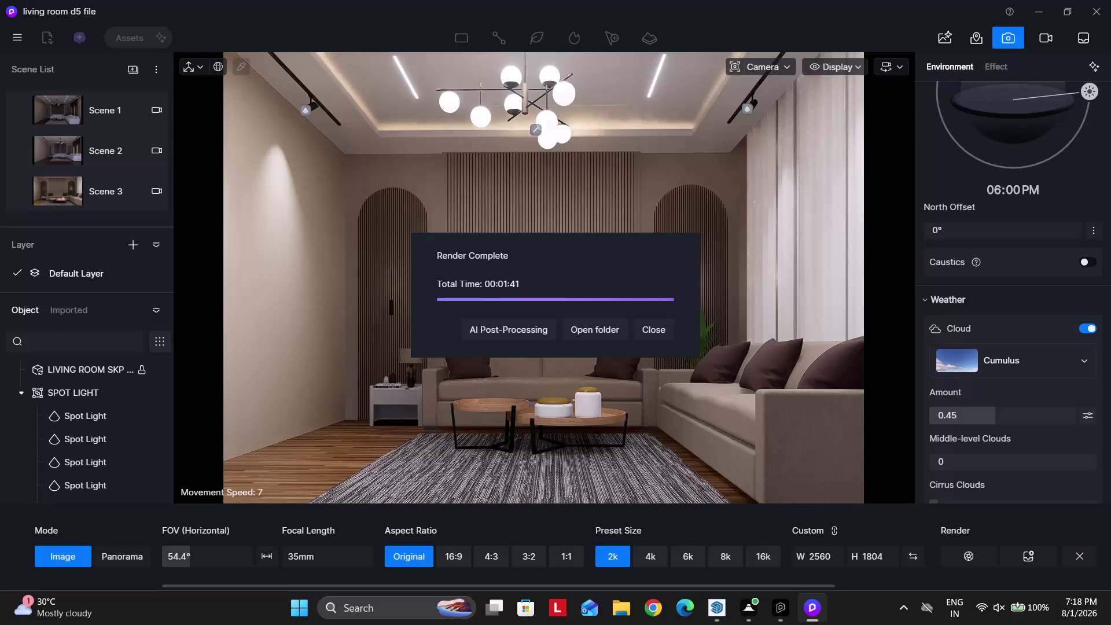
Close the Render Complete notice for the finished 2K living room still.
click(657, 329)
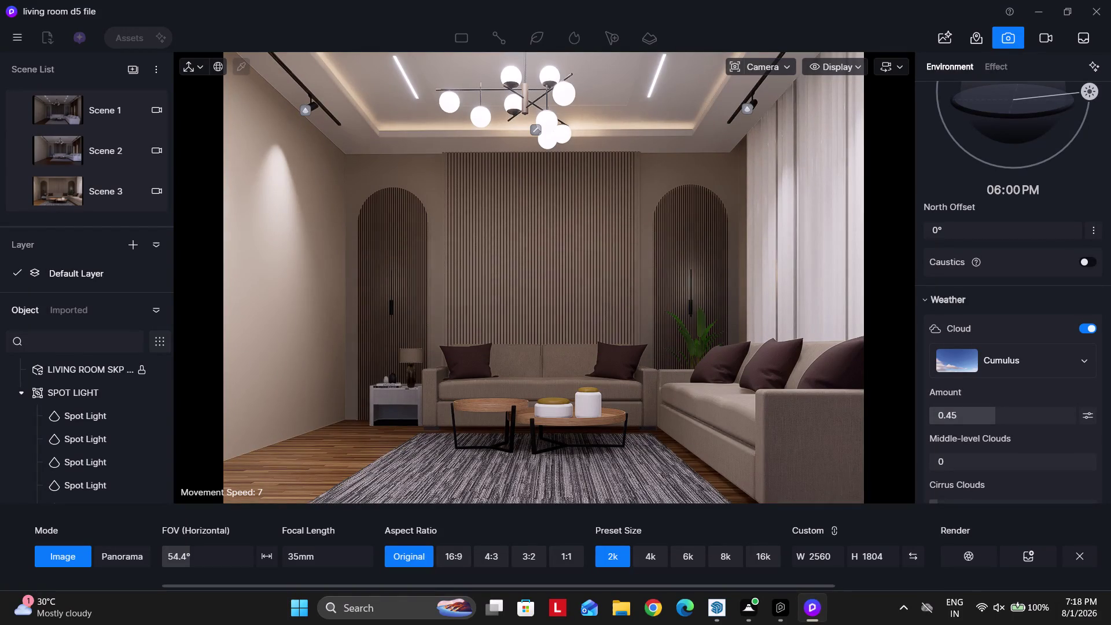
Walk the camera through the living room, viewing the ceiling lights and pendant chandelier.
key(d)
key(d)
key(d)
right_drag(627, 342, 448, 320)
right_drag(652, 348, 665, 352)
key(q)
right_drag(637, 351, 664, 337)
key(q)
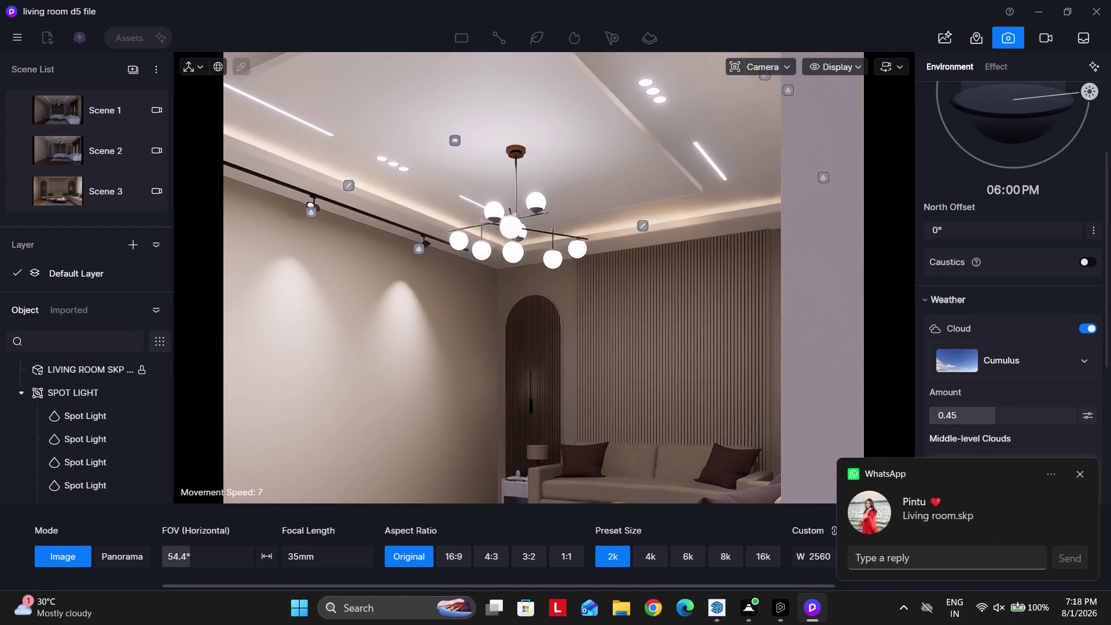
click(1079, 476)
right_drag(539, 354, 580, 388)
key(a)
right_drag(549, 375, 594, 391)
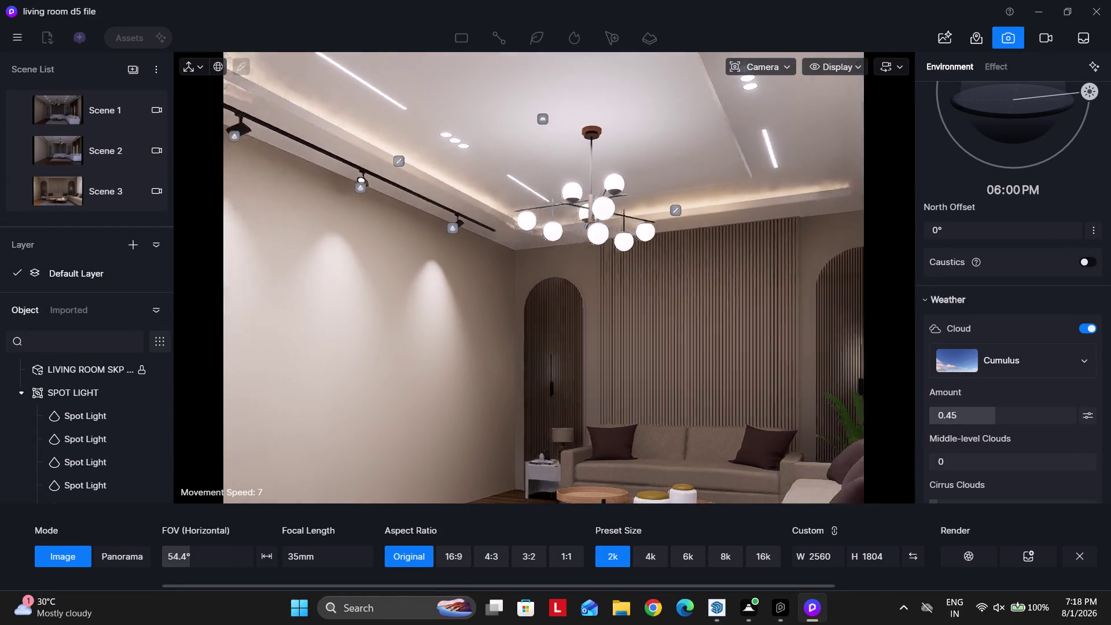
right_drag(595, 391, 637, 410)
key(w)
right_drag(557, 365, 544, 360)
key(d)
Turn back to the sofa, frame the whole room, then close the project window.
right_click(602, 357)
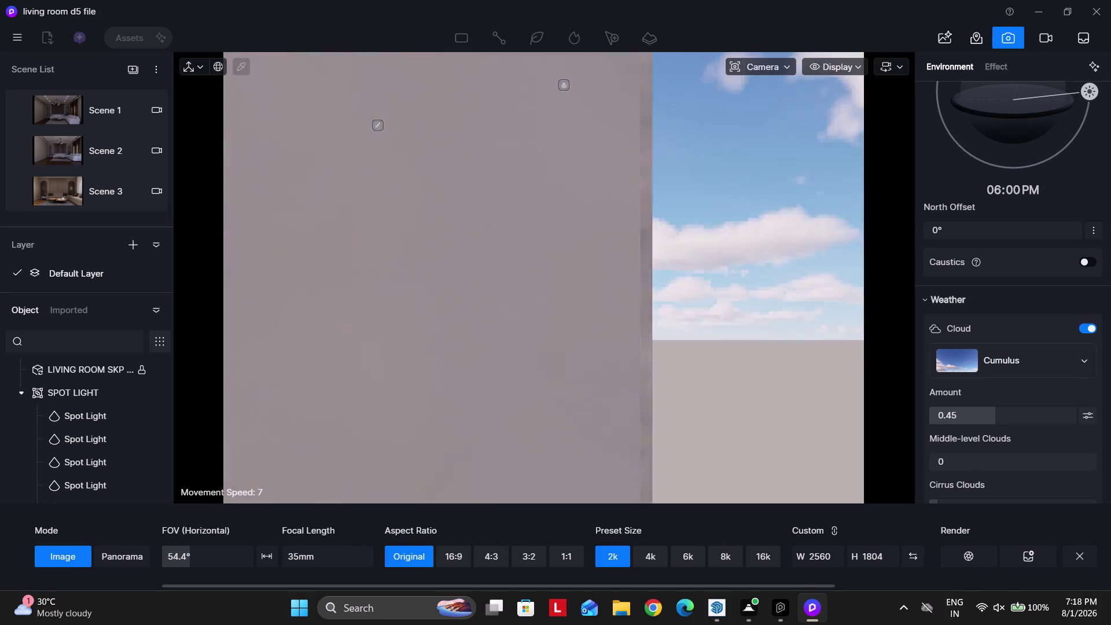
right_drag(565, 355, 535, 357)
text(aa)
right_drag(565, 356, 579, 367)
key(e)
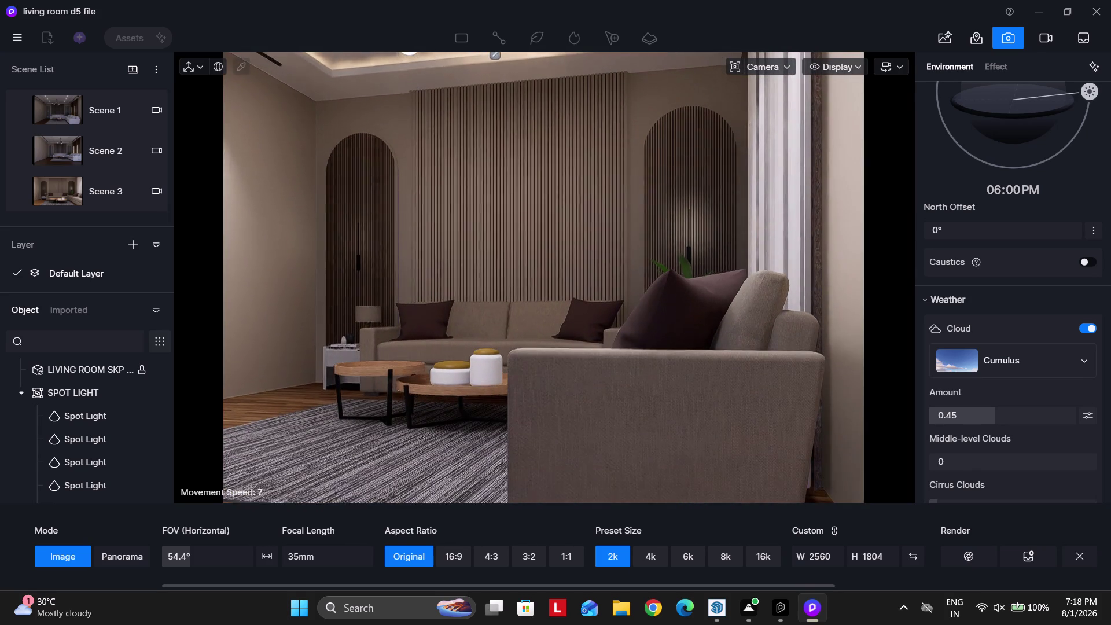
text(qq)
key(q)
right_click(578, 348)
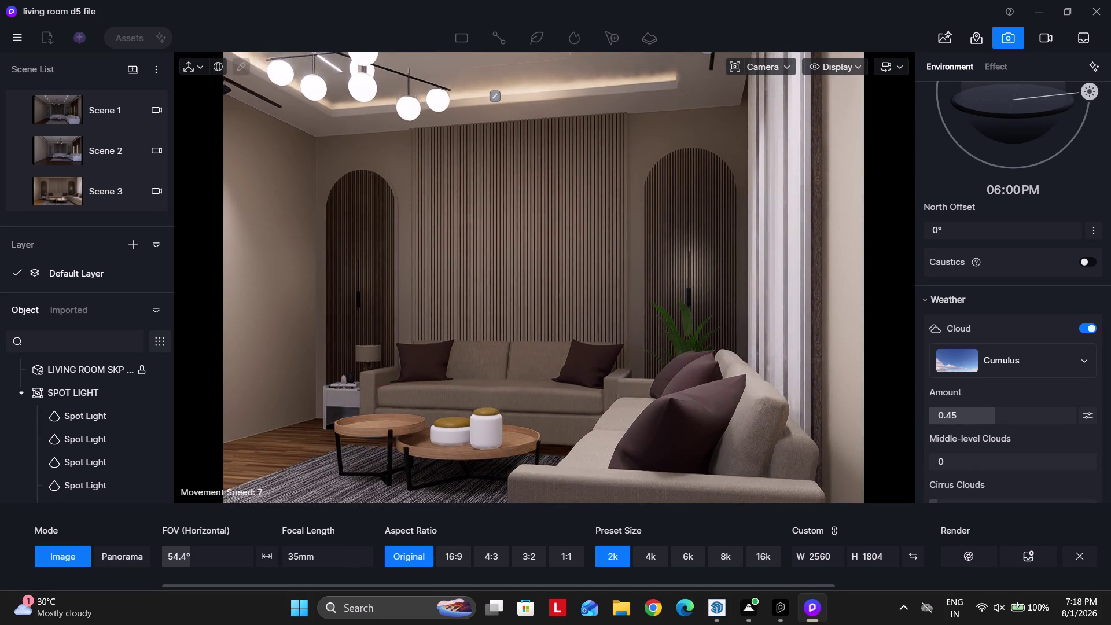
key(q)
right_drag(578, 348, 578, 353)
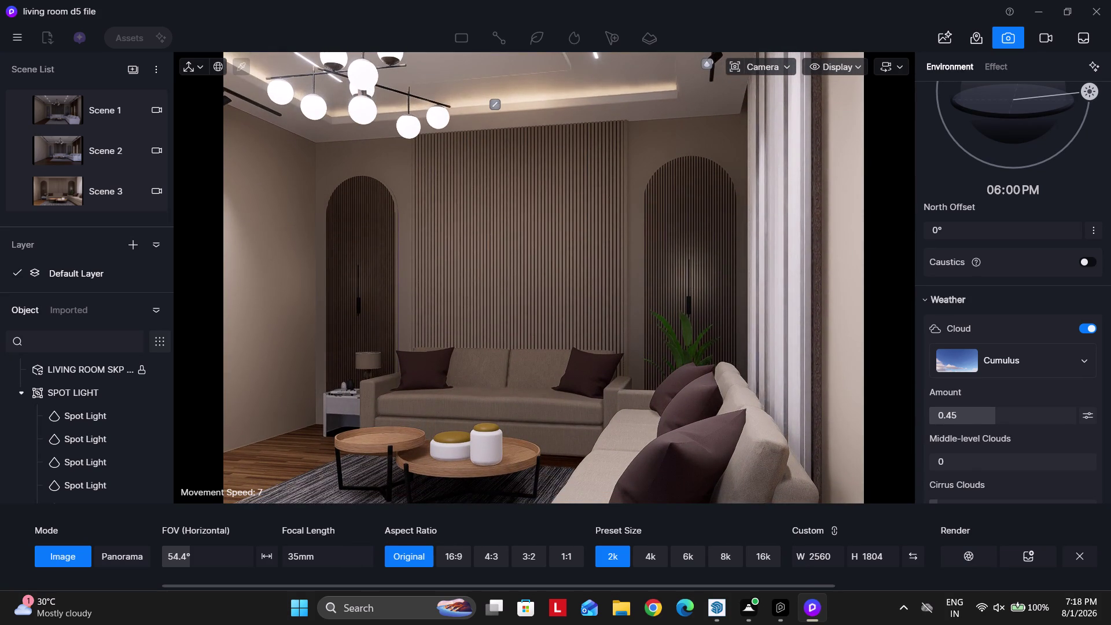
scroll(up, 3)
scroll(down, 3)
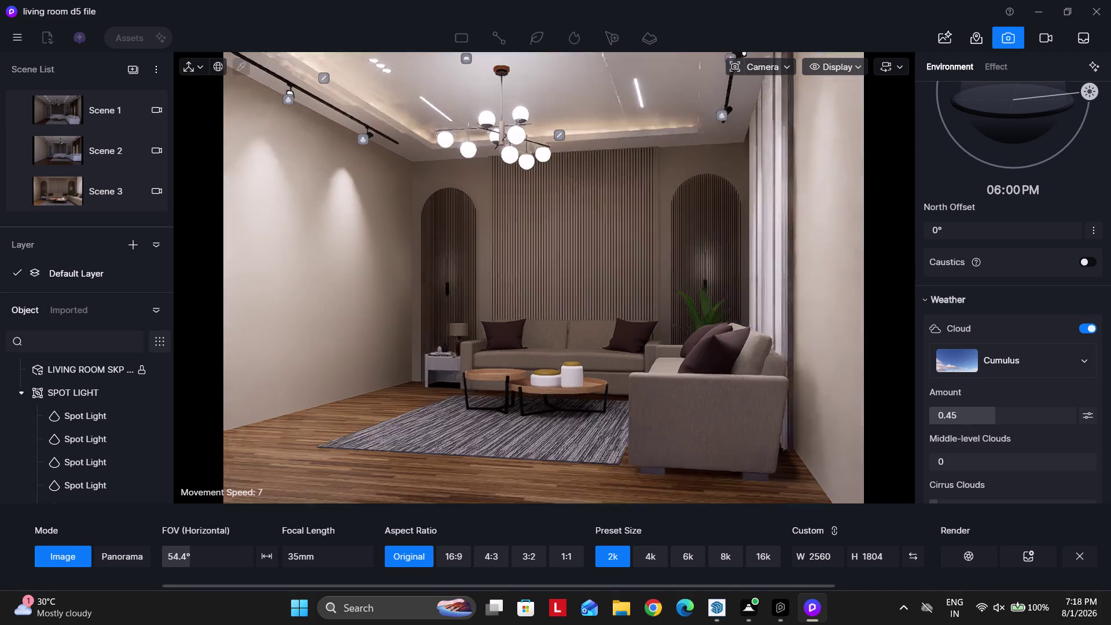
click(1105, 6)
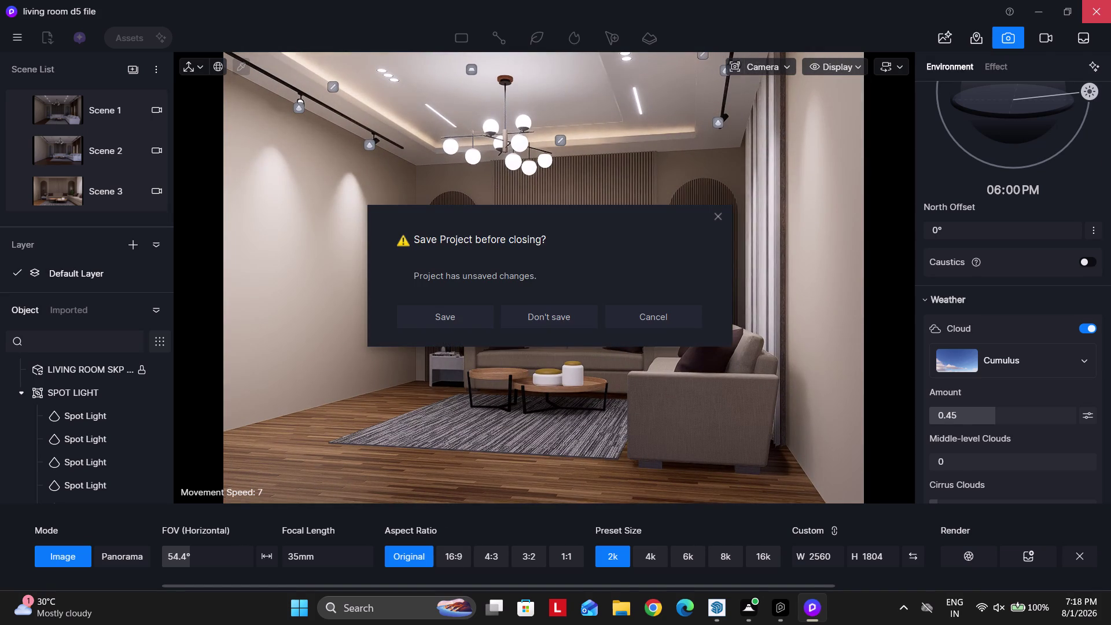
Dismiss the save-before-closing prompt and zoom in to inspect the coffee tables.
key(Escape)
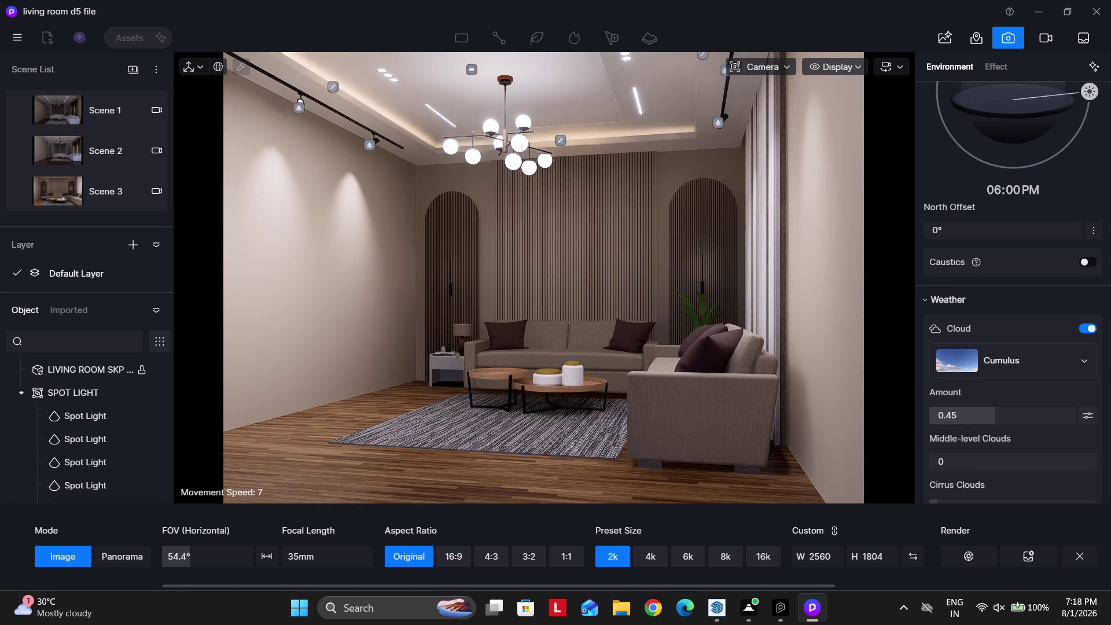
scroll(up, 3)
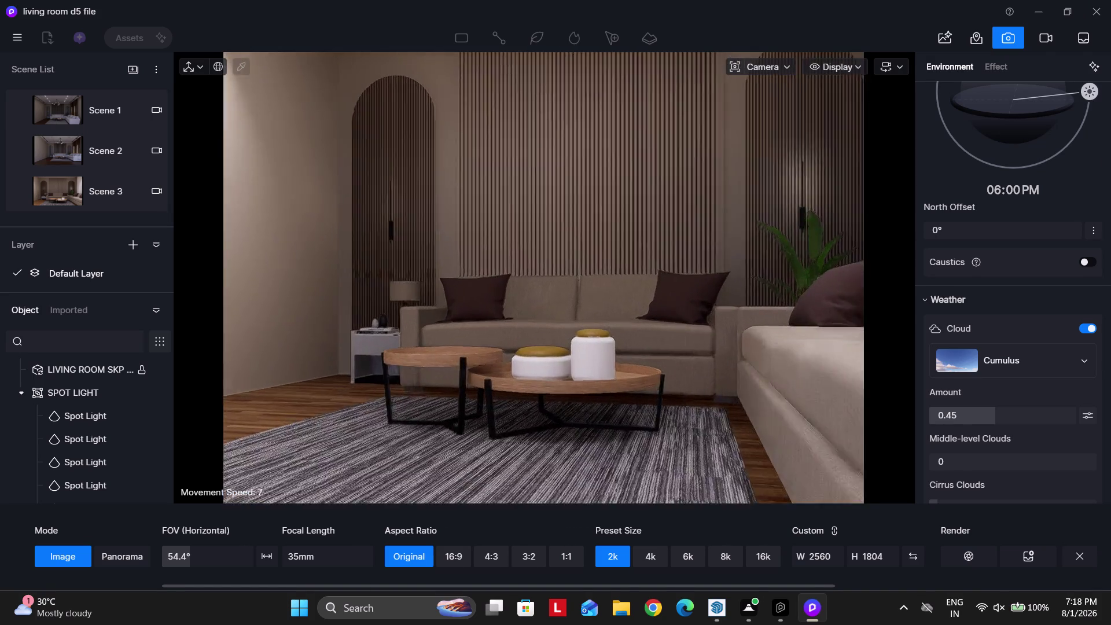
scroll(up, 3)
scroll(up, 3)
middle_click(588, 347)
scroll(up, 3)
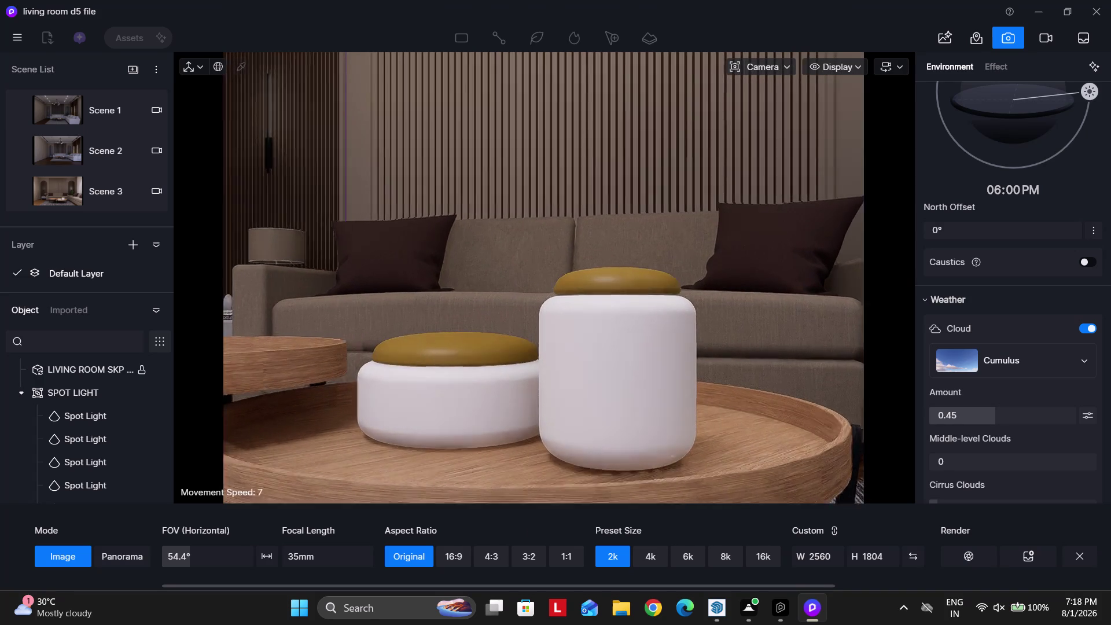
scroll(down, 3)
scroll(down, 3)
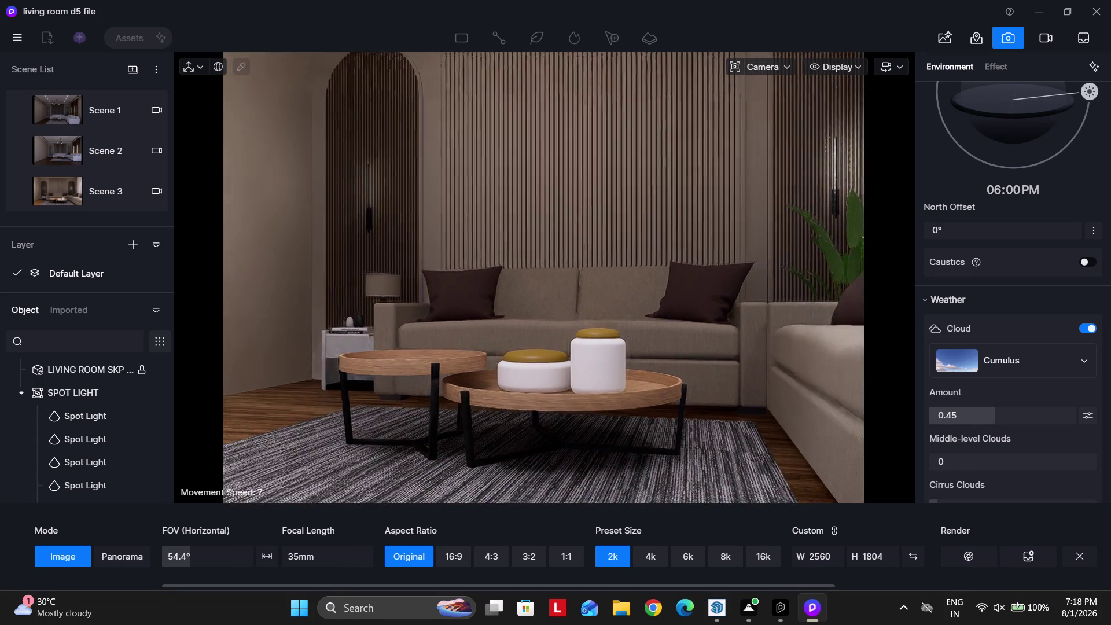
Save the living room project with Ctrl+S.
key(ctrl+s)
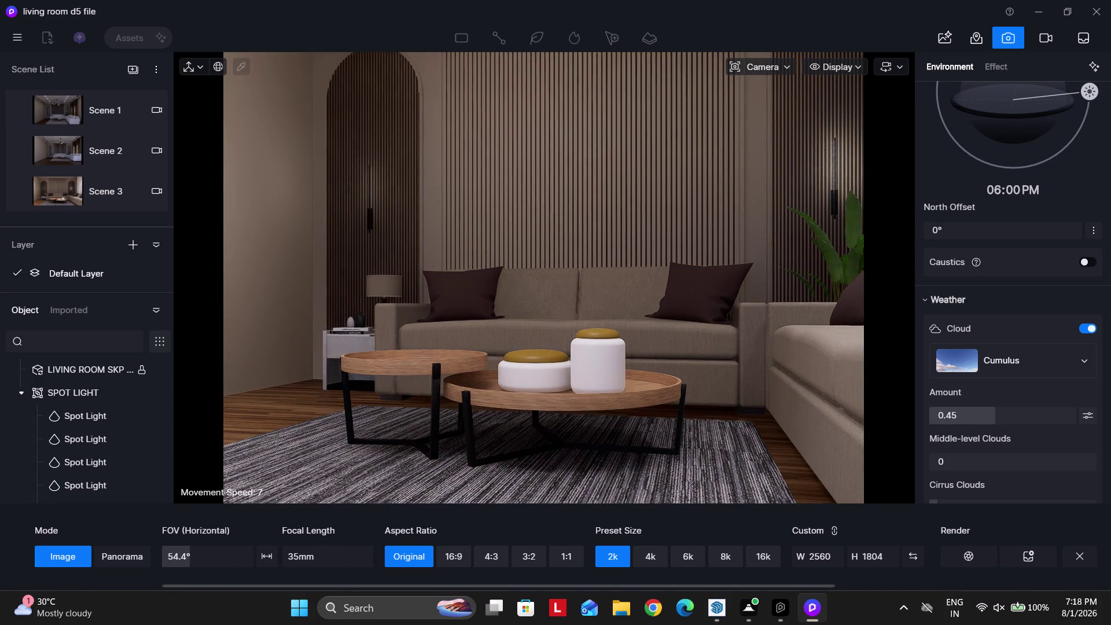
key(ctrl+s)
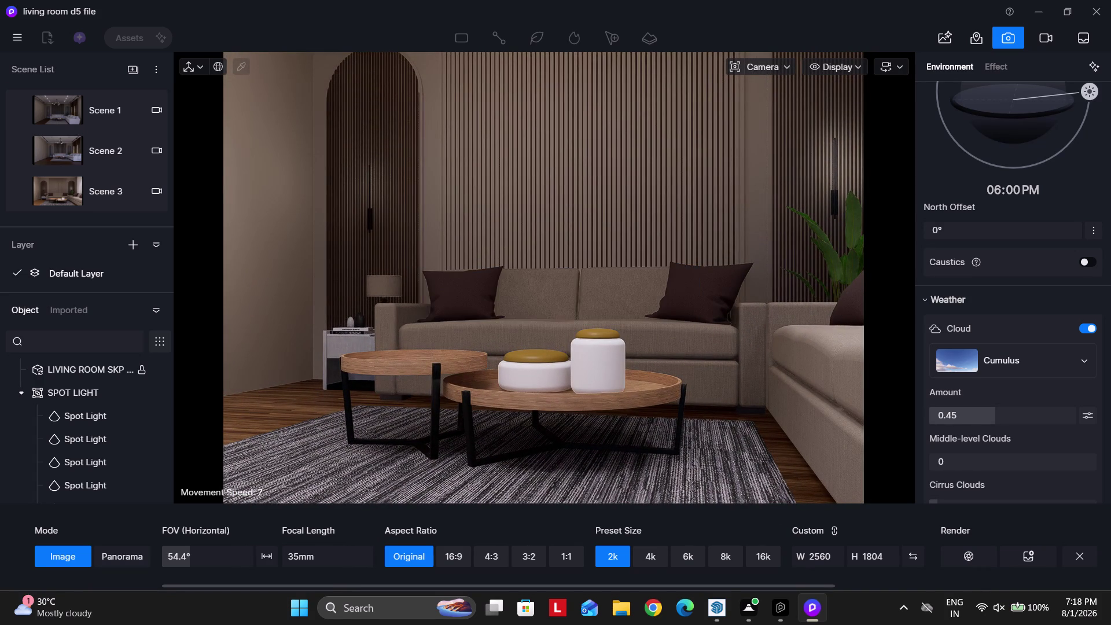
key(ctrl+s)
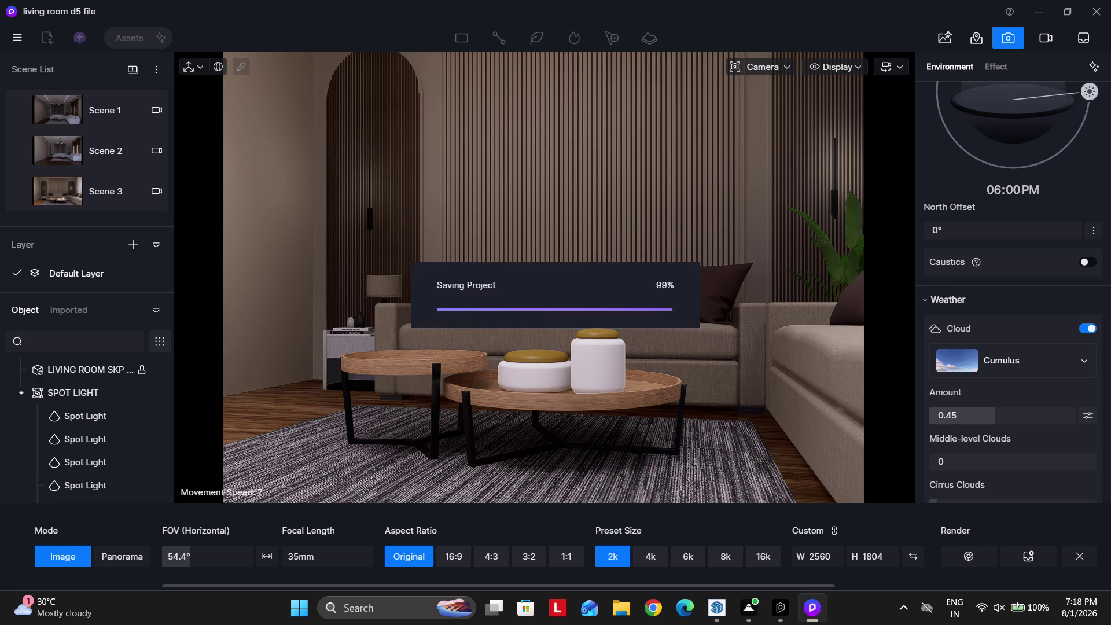